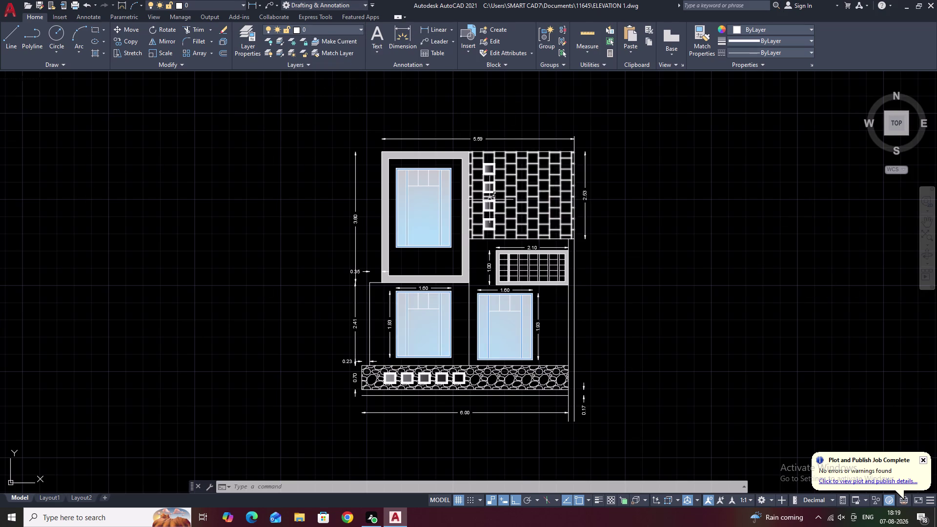
Zoom and pan across the elevation to inspect the 2.10 grille window and upper windows.
scroll(up, 3)
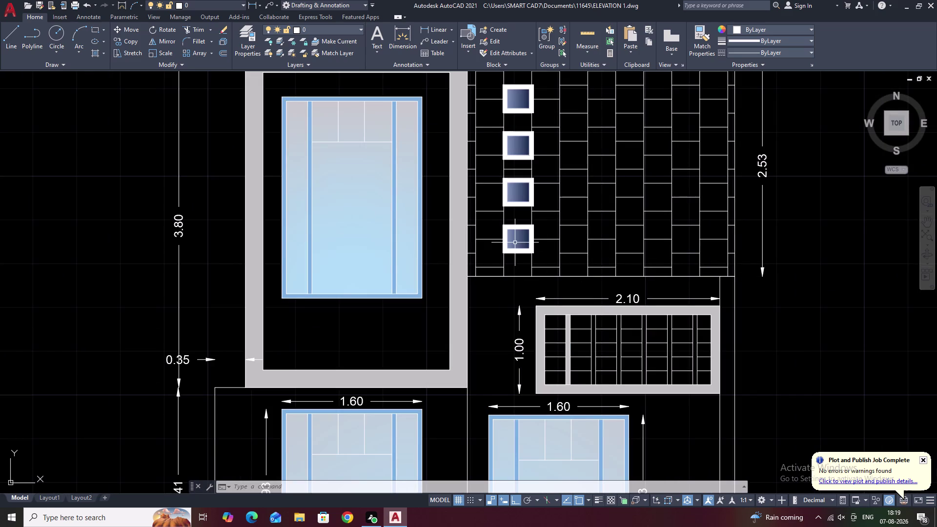
scroll(up, 3)
scroll(down, 3)
scroll(down, 3)
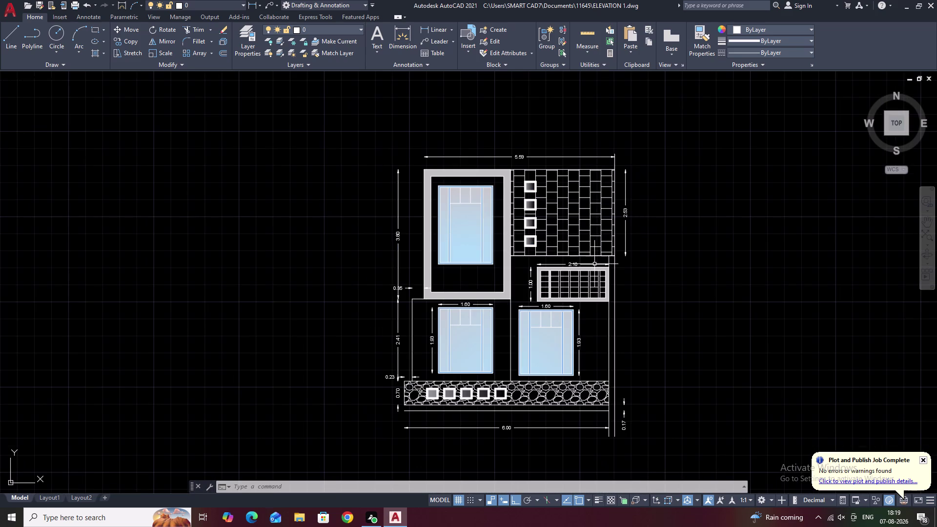
middle_drag(595, 265, 568, 244)
scroll(up, 3)
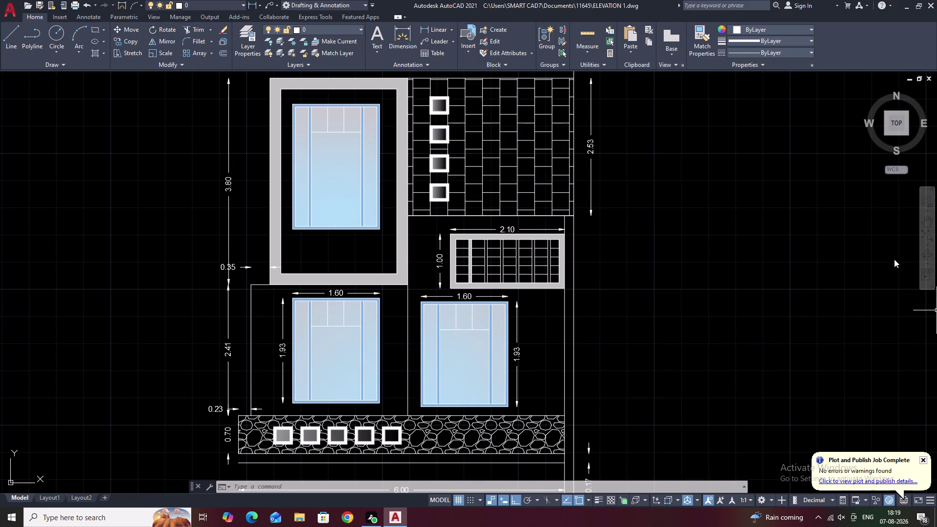
scroll(up, 3)
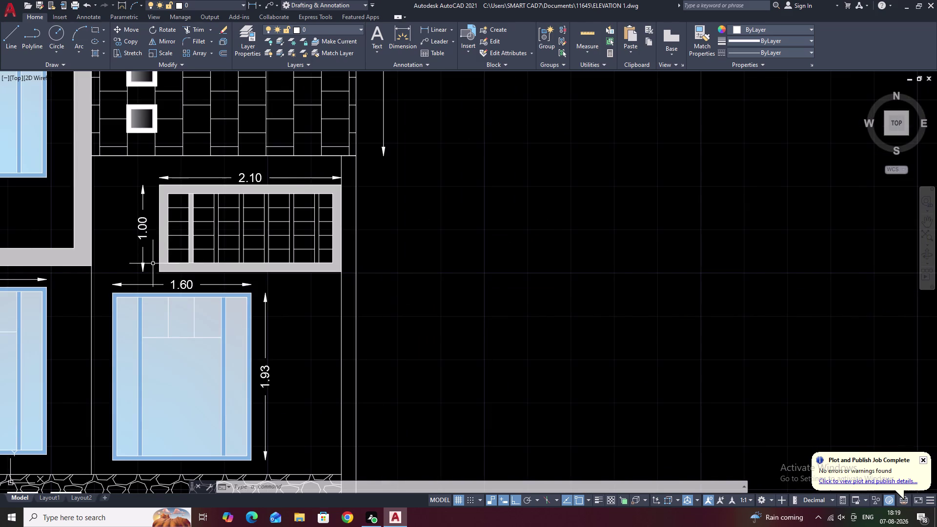
scroll(down, 3)
middle_drag(163, 264, 271, 275)
scroll(up, 3)
middle_drag(268, 273, 326, 275)
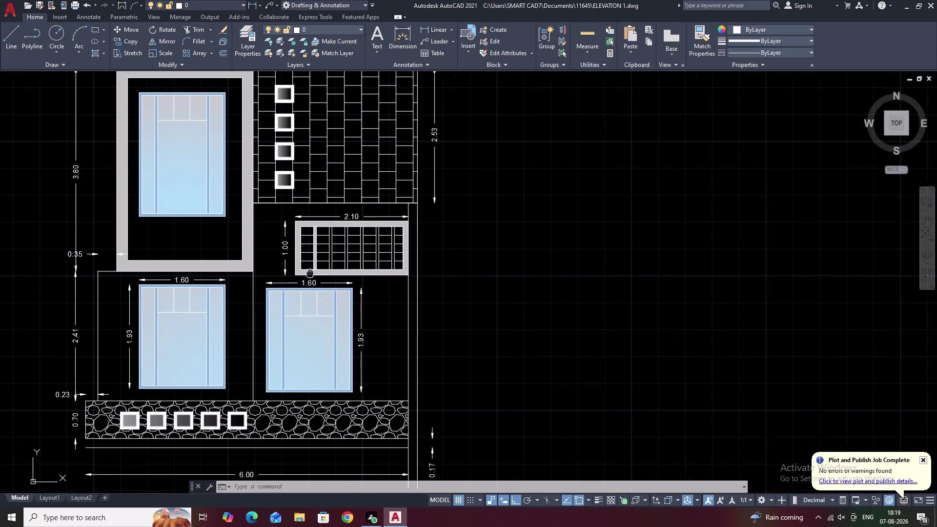
middle_drag(326, 276, 384, 288)
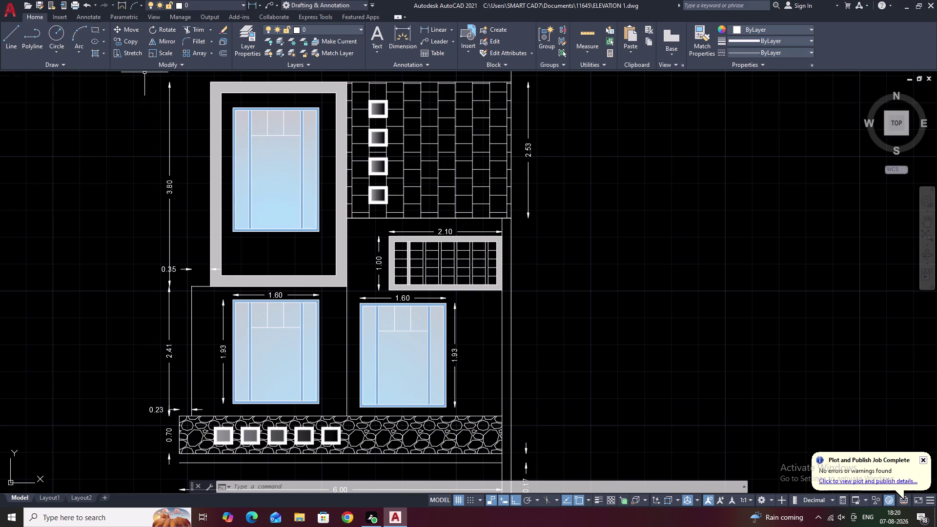
Recentre the elevation and look over the tiled wall and grille window.
scroll(down, 3)
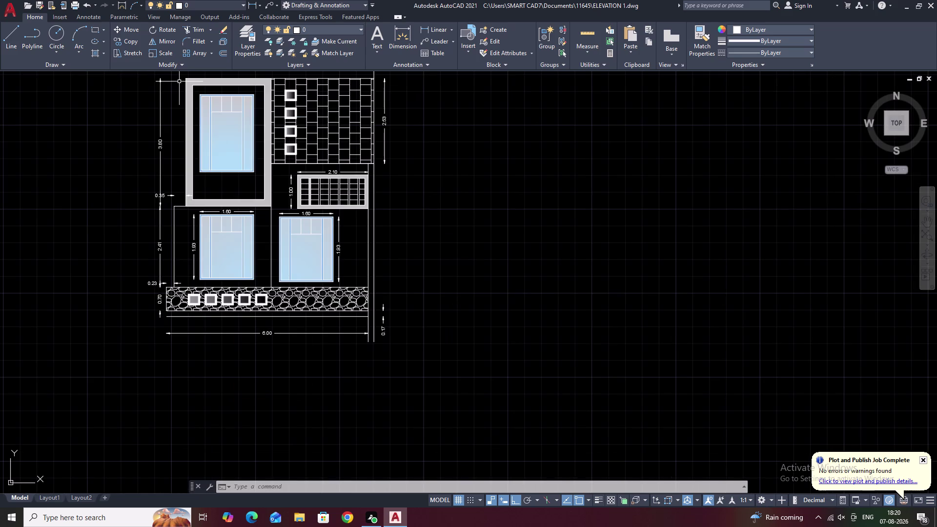
middle_drag(180, 118, 295, 224)
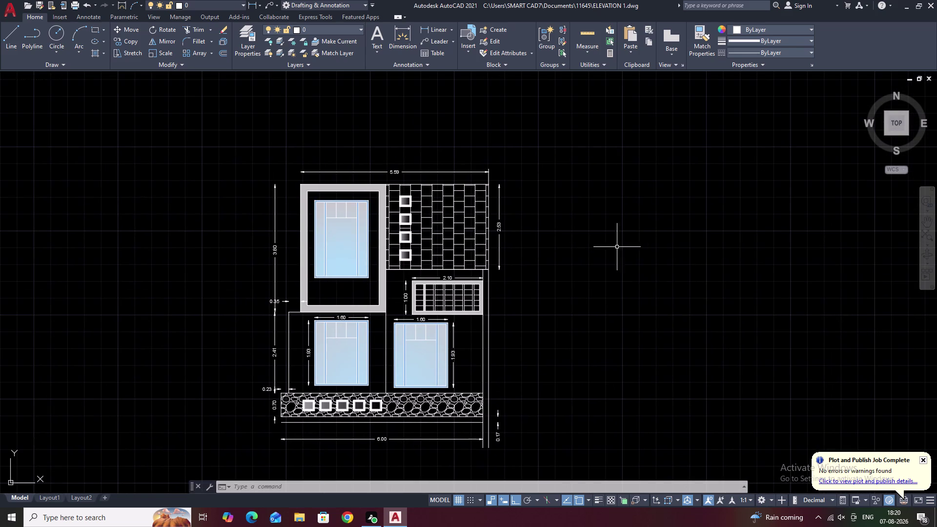
middle_drag(569, 257, 689, 231)
scroll(up, 3)
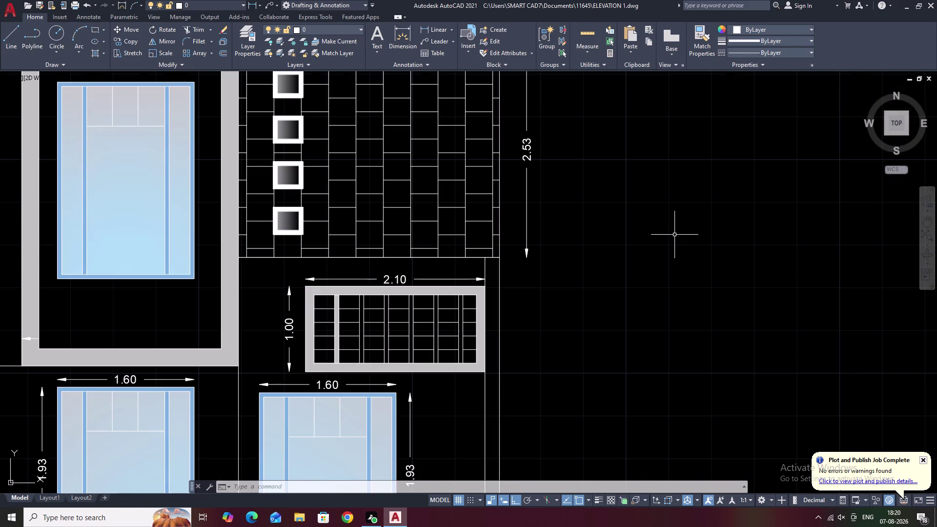
scroll(down, 3)
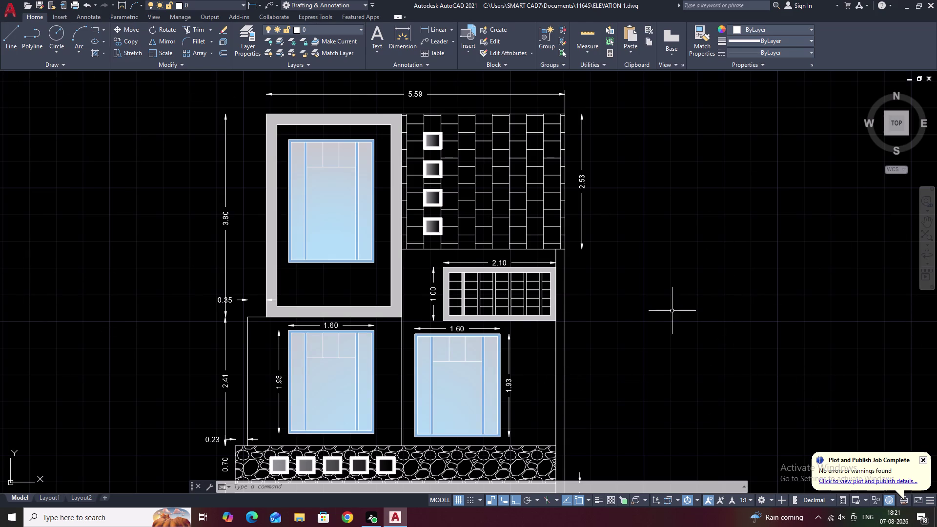
Check the upper windows' 0.35 and 1.00 dimensions, then reframe the full elevation.
scroll(down, 3)
middle_drag(357, 274, 518, 276)
scroll(up, 3)
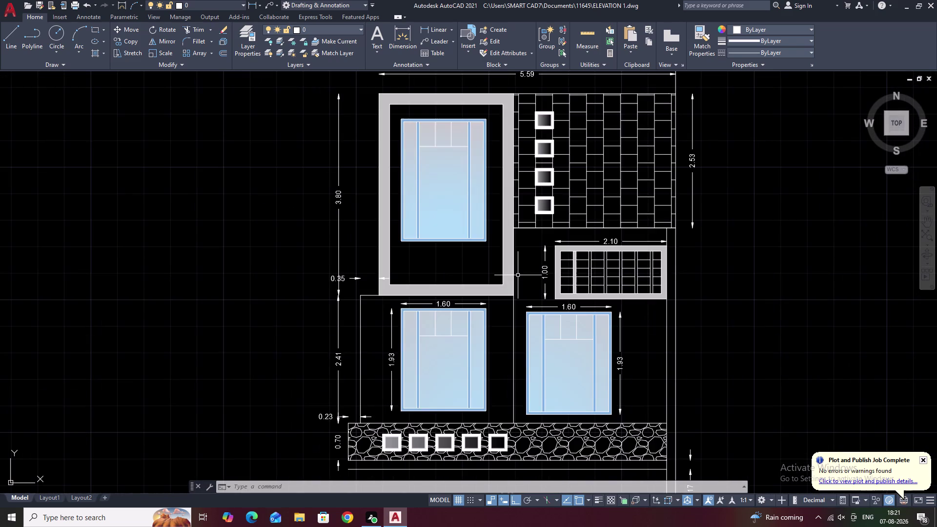
scroll(up, 3)
scroll(down, 3)
scroll(up, 3)
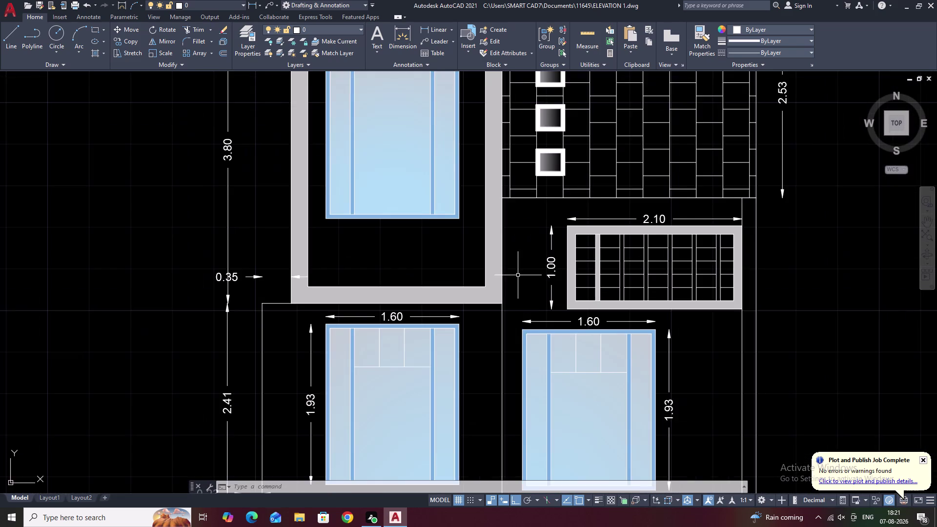
middle_drag(518, 275, 553, 238)
scroll(down, 3)
middle_drag(555, 237, 550, 259)
scroll(down, 3)
scroll(up, 3)
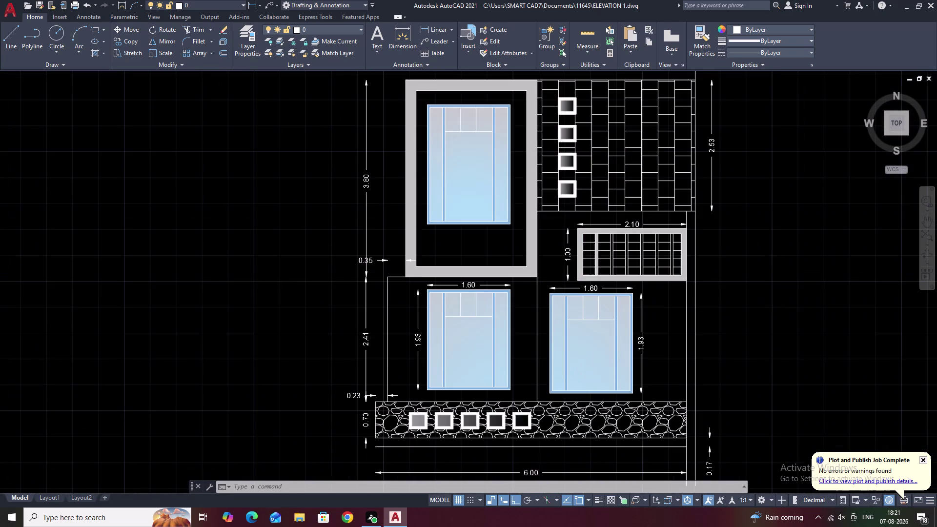
middle_drag(551, 260, 563, 237)
scroll(down, 3)
middle_drag(562, 236, 553, 264)
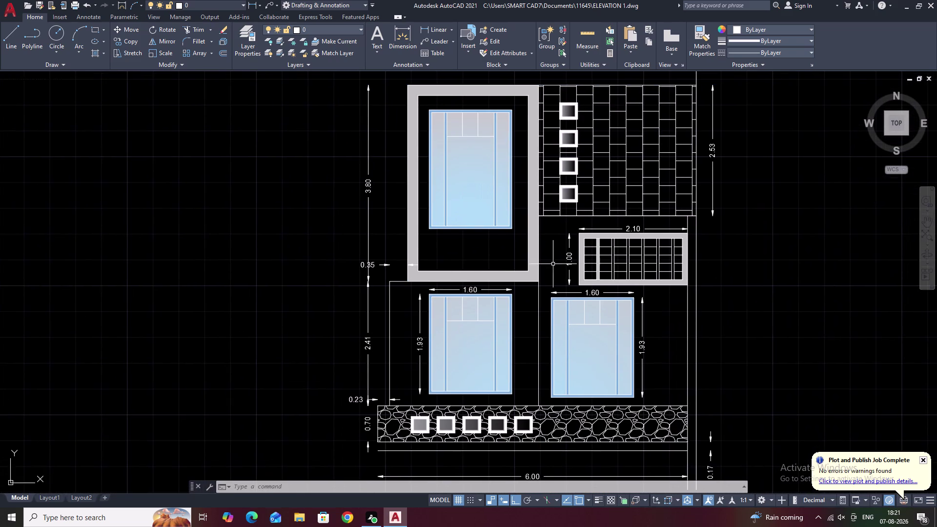
scroll(down, 3)
middle_click(553, 264)
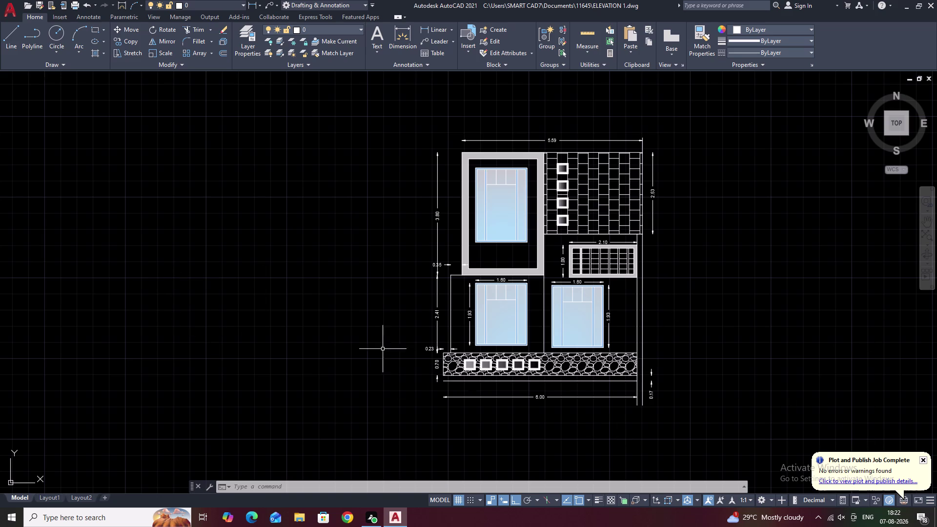
Close in on the two lower windows and pan across their 1.93 dimensions.
scroll(up, 3)
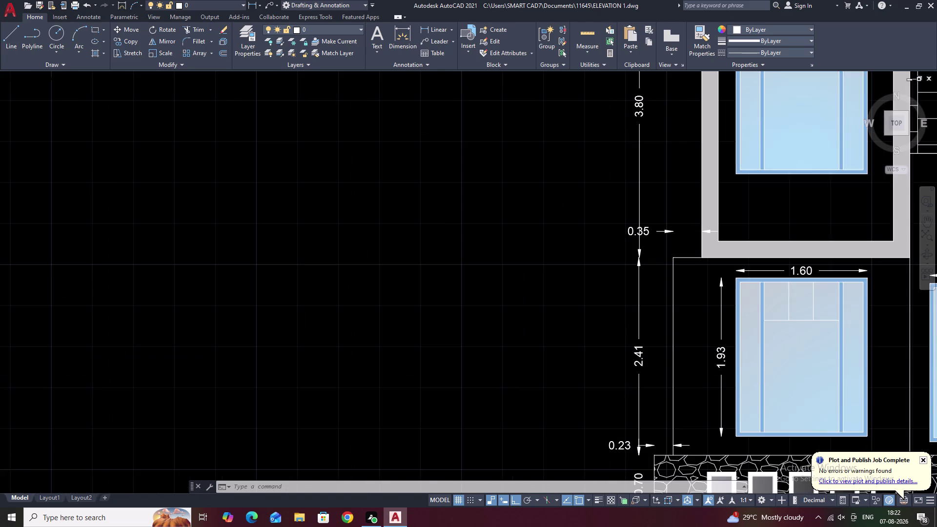
scroll(down, 3)
middle_drag(495, 273, 447, 279)
scroll(up, 3)
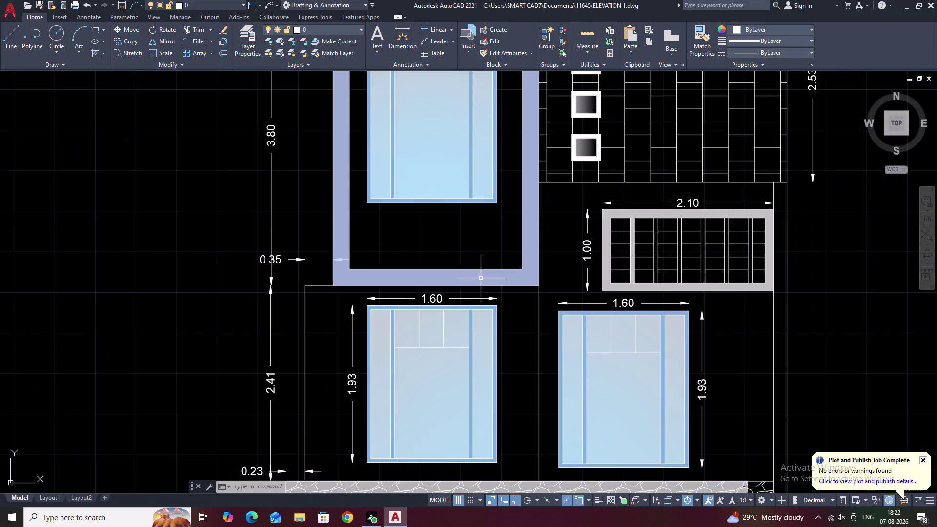
scroll(up, 3)
middle_drag(508, 271, 553, 257)
middle_drag(503, 267, 555, 189)
middle_drag(525, 285, 549, 236)
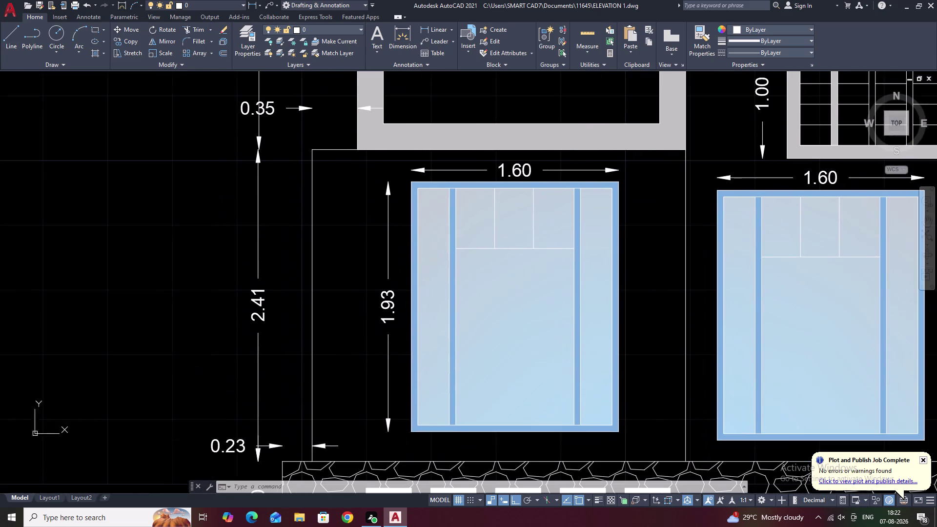
scroll(down, 3)
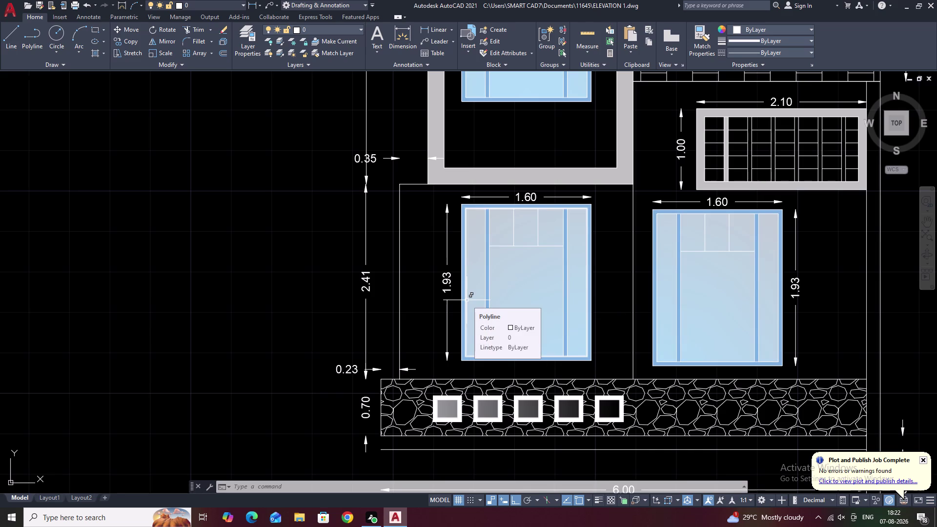
scroll(up, 3)
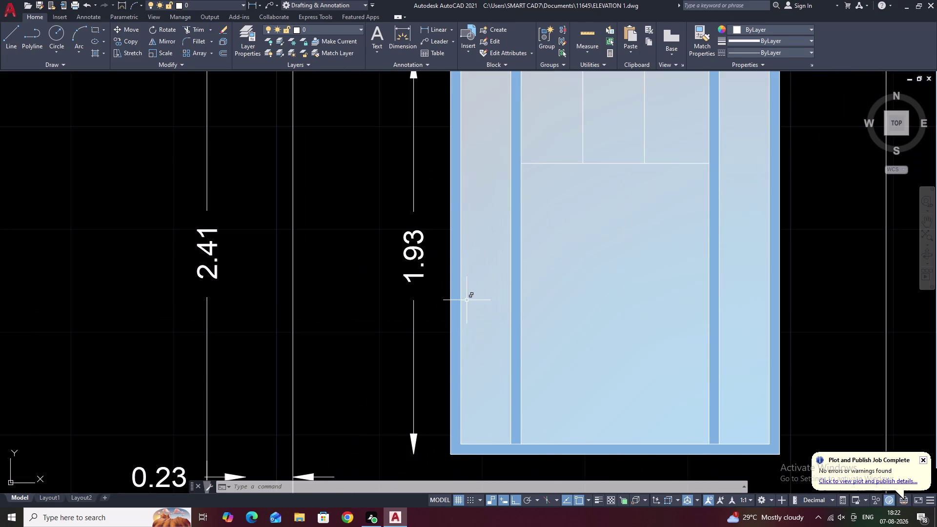
scroll(down, 3)
middle_drag(467, 326, 482, 289)
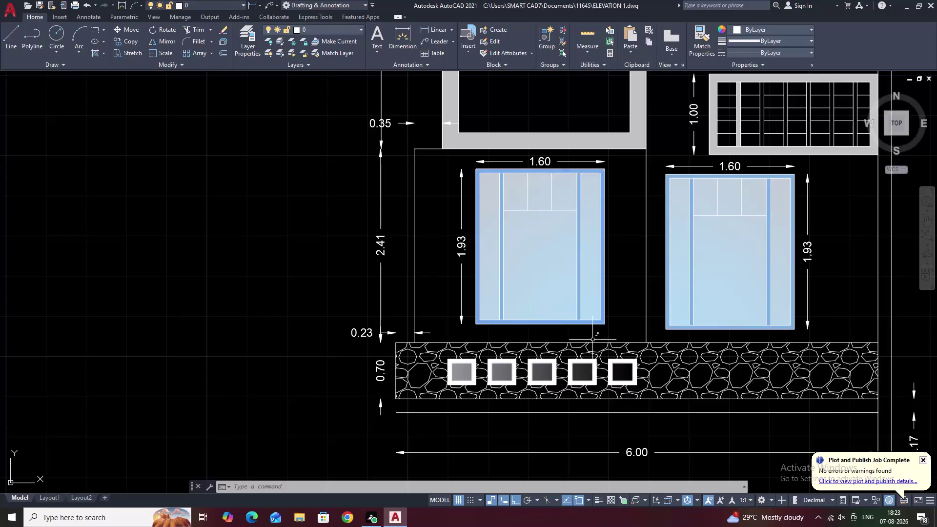
Centre the complete dimensioned front elevation so it fills the drawing area.
middle_drag(831, 276, 680, 374)
scroll(down, 3)
middle_drag(677, 342, 544, 364)
scroll(up, 3)
scroll(down, 3)
middle_drag(547, 359, 557, 327)
scroll(up, 3)
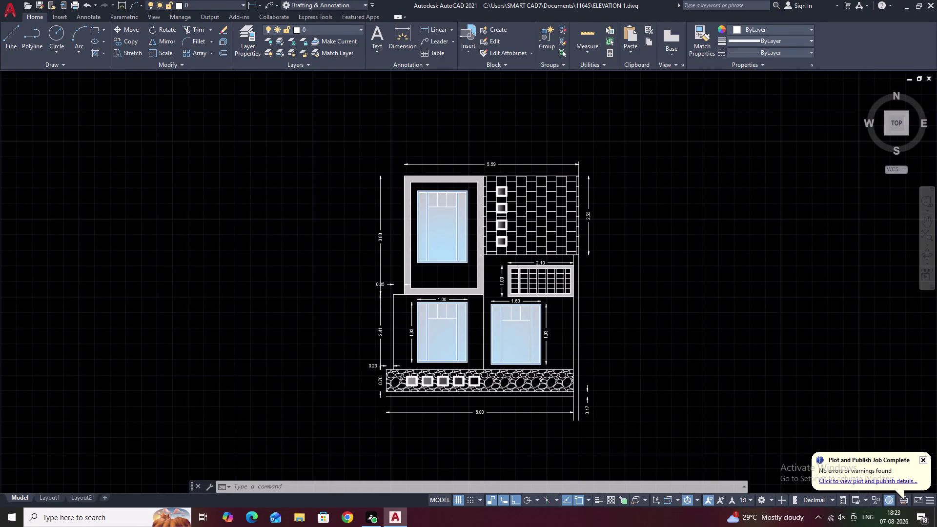
middle_drag(557, 326, 547, 371)
middle_drag(550, 367, 569, 339)
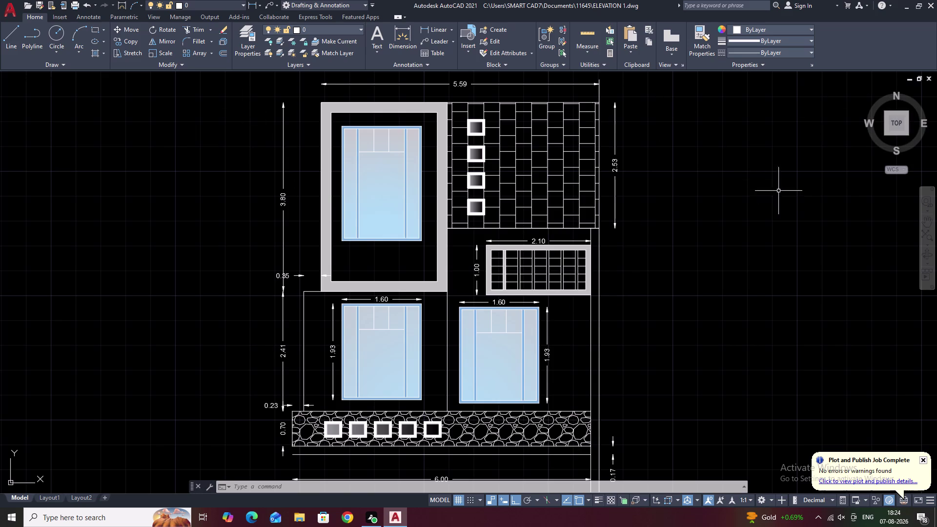
Shift the elevation left so the bottom 6.00 dimension is in view.
middle_drag(640, 226, 626, 189)
middle_drag(625, 189, 615, 249)
right_click(615, 248)
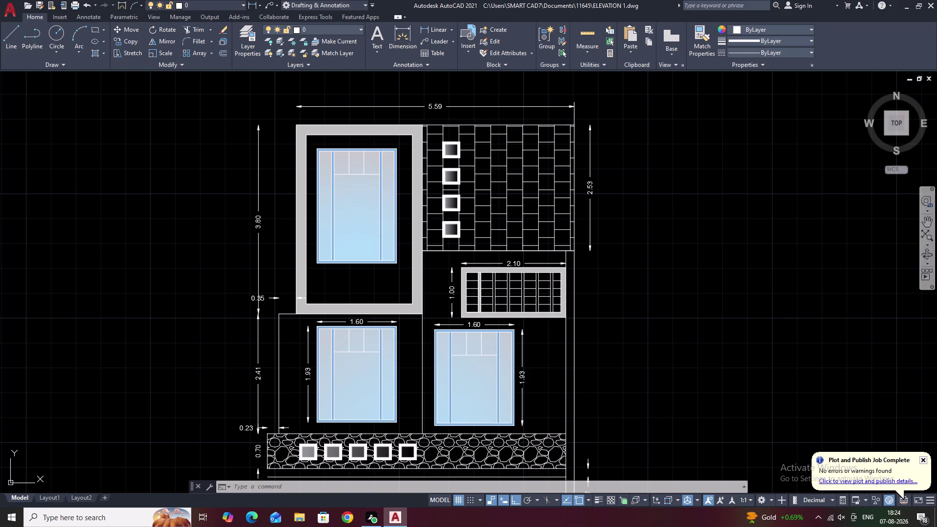
middle_drag(677, 279, 690, 240)
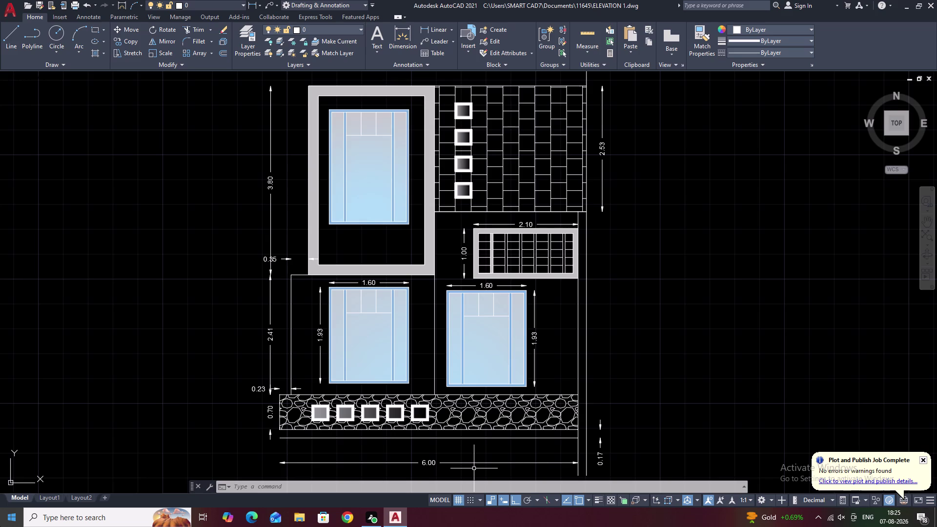
Start the print command to bring up the Plot - Model dialog.
key(space)
key(space)
key(space)
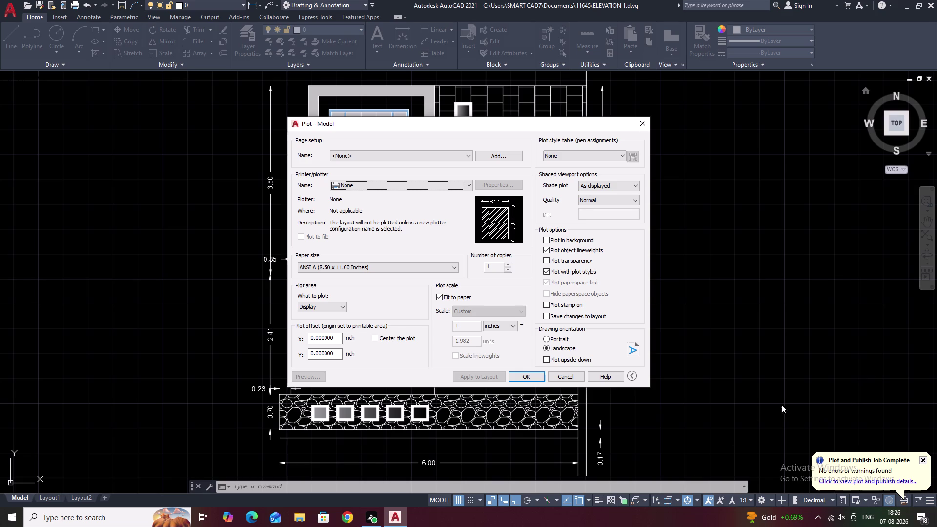
middle_drag(920, 446, 817, 447)
click(643, 126)
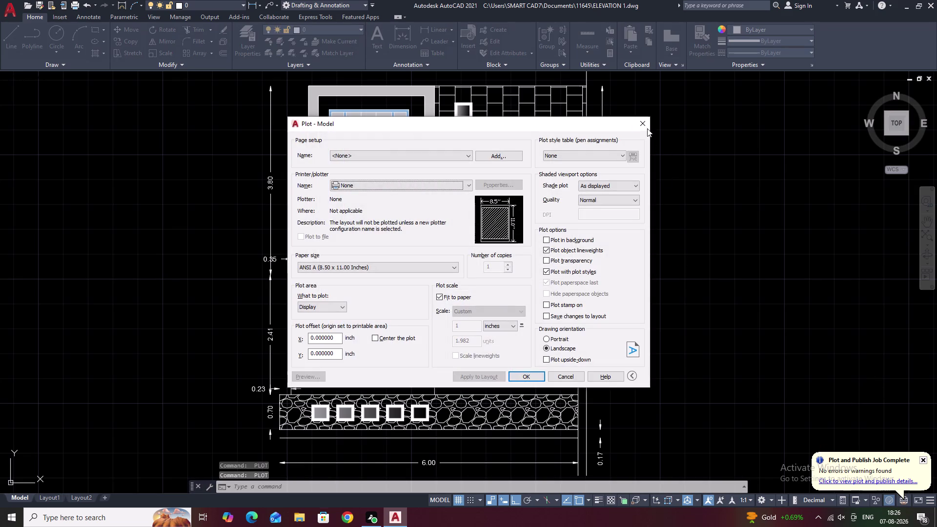
click(644, 124)
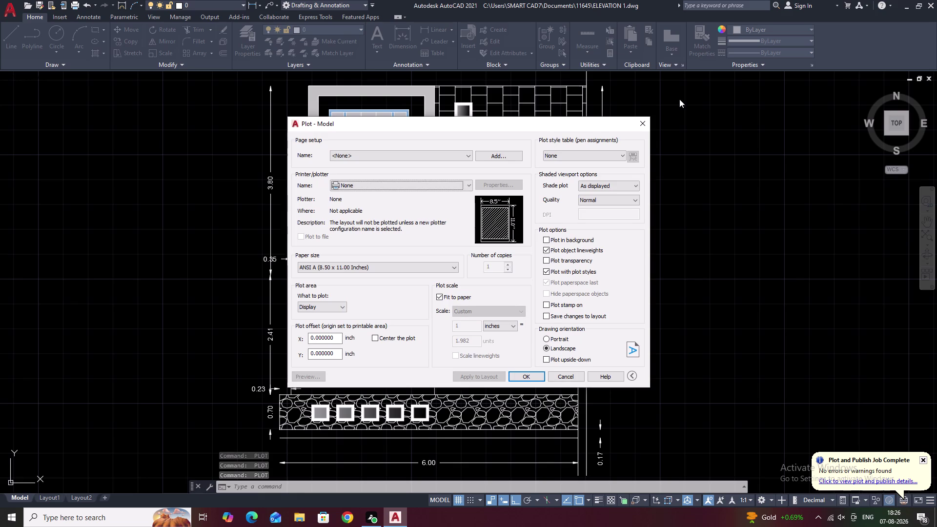
click(649, 122)
click(574, 376)
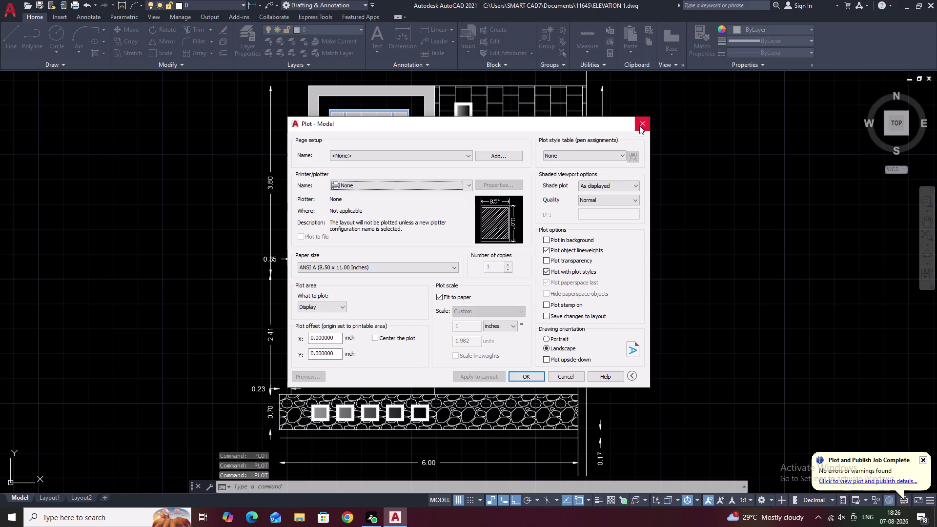
click(639, 128)
key(Escape)
key(Escape)
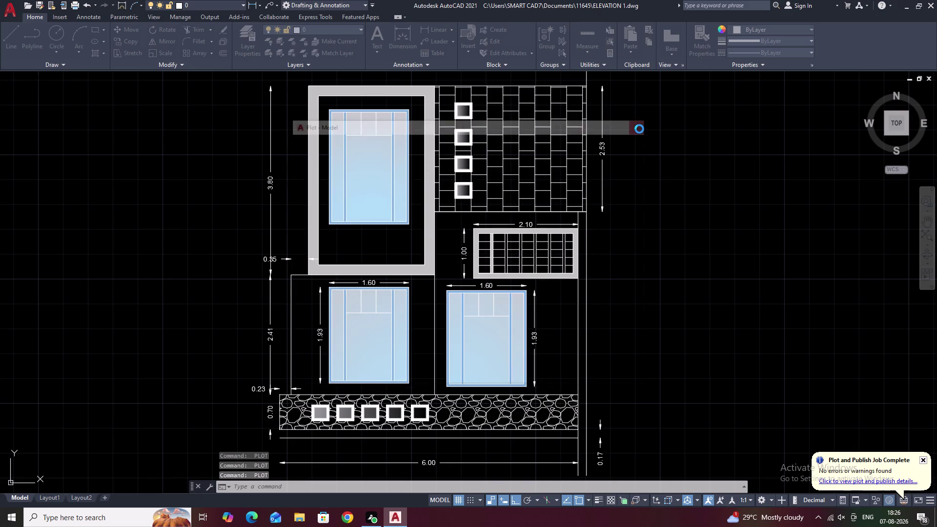
key(Escape)
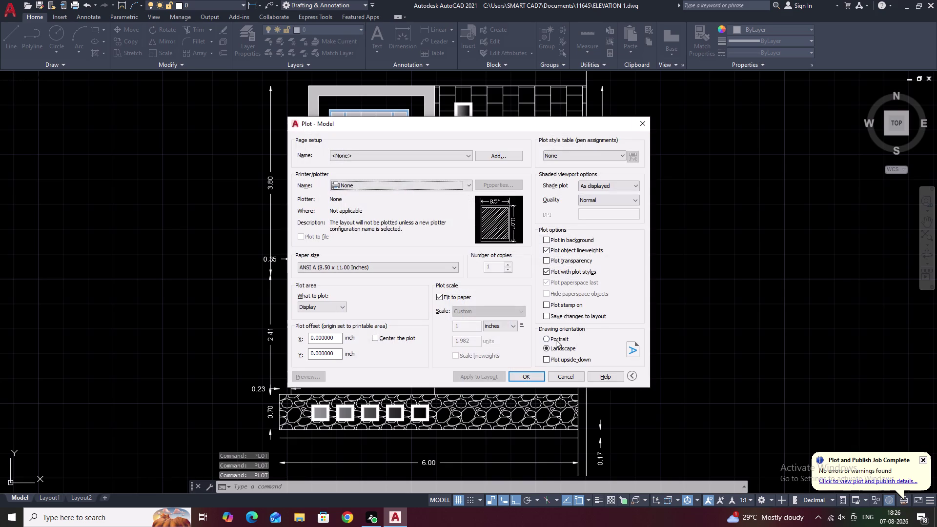
click(530, 375)
click(535, 280)
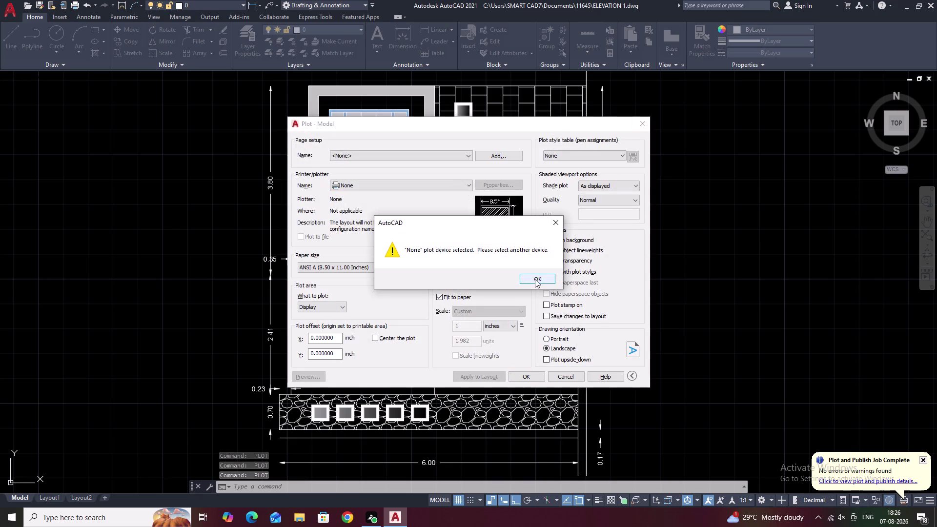
click(642, 120)
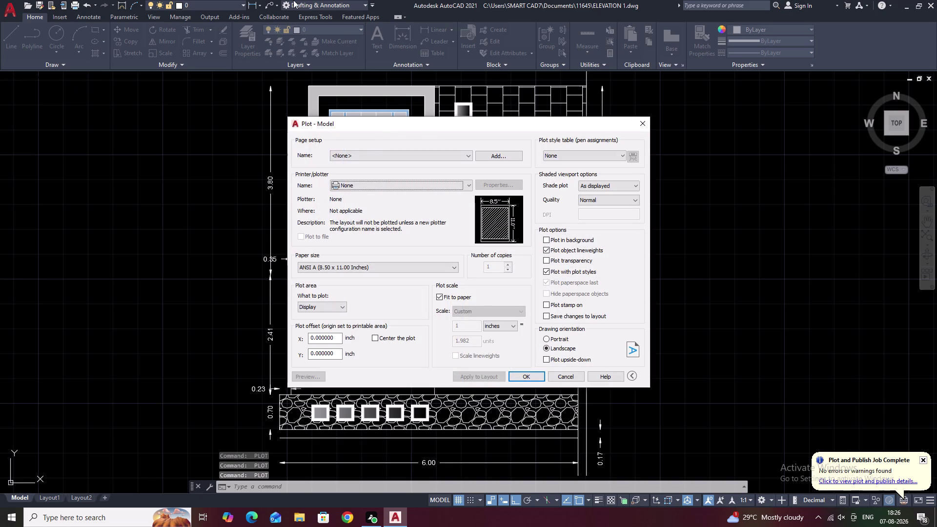
click(645, 126)
click(563, 377)
key(Escape)
key(Escape)
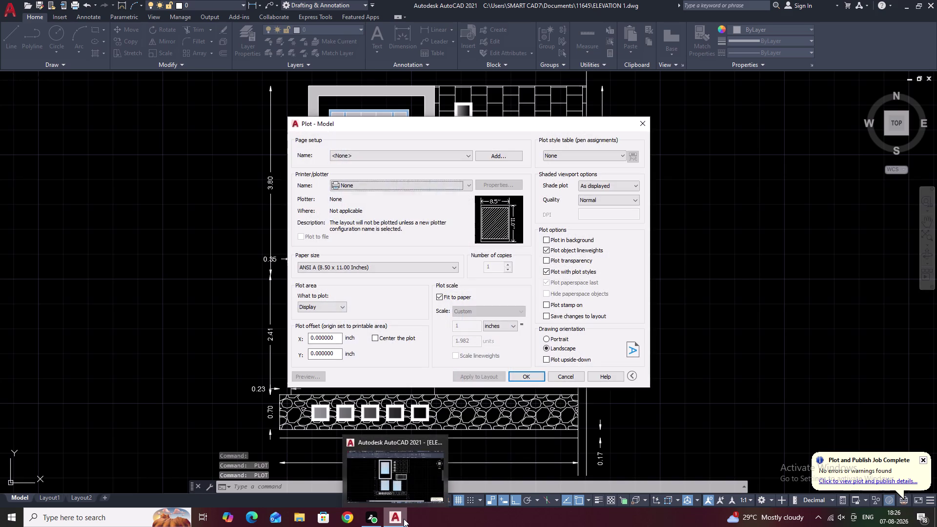
click(418, 460)
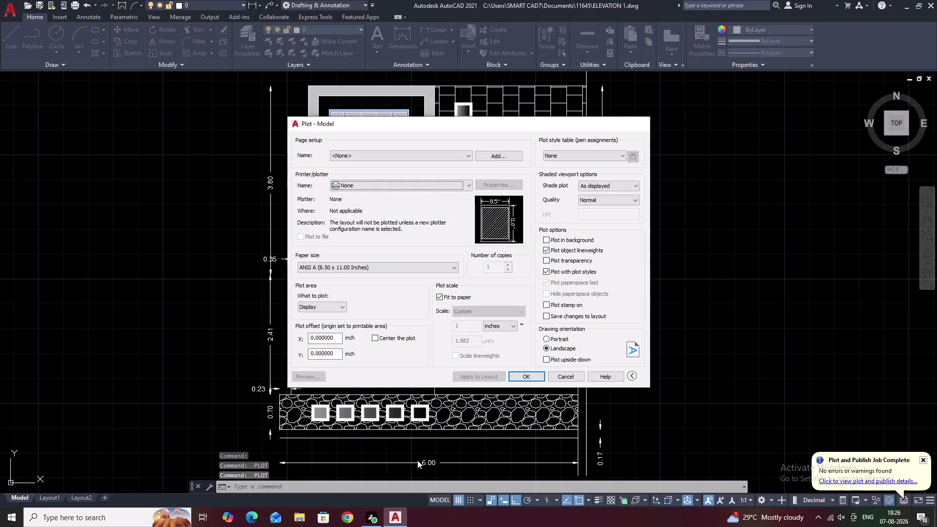
click(648, 125)
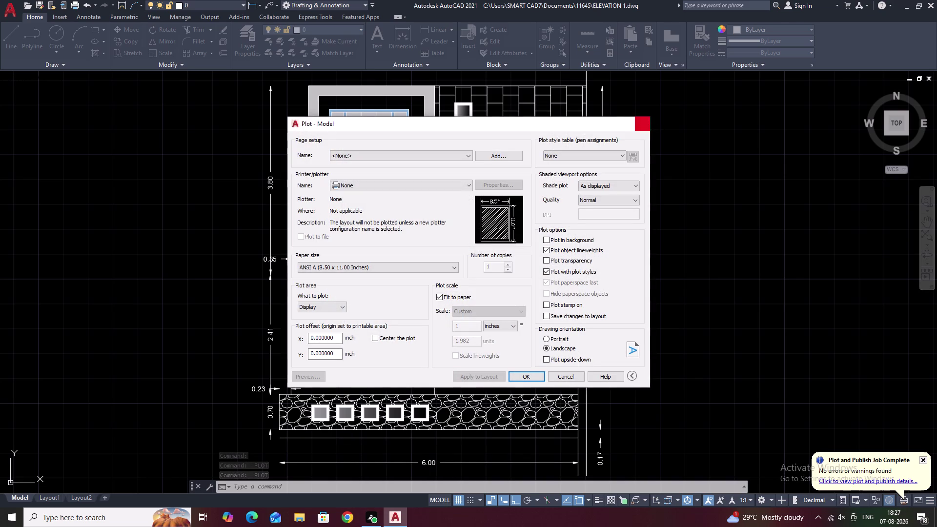